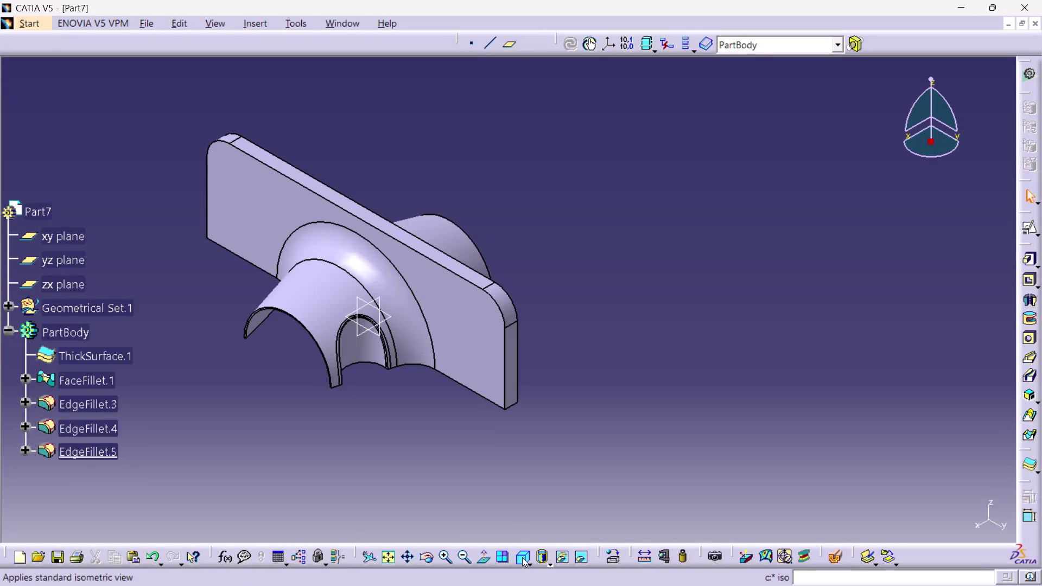
Switch to isometric view and shift the zoomed view so the filleted plate-and-shell part sits mid-screen.
click(522, 558)
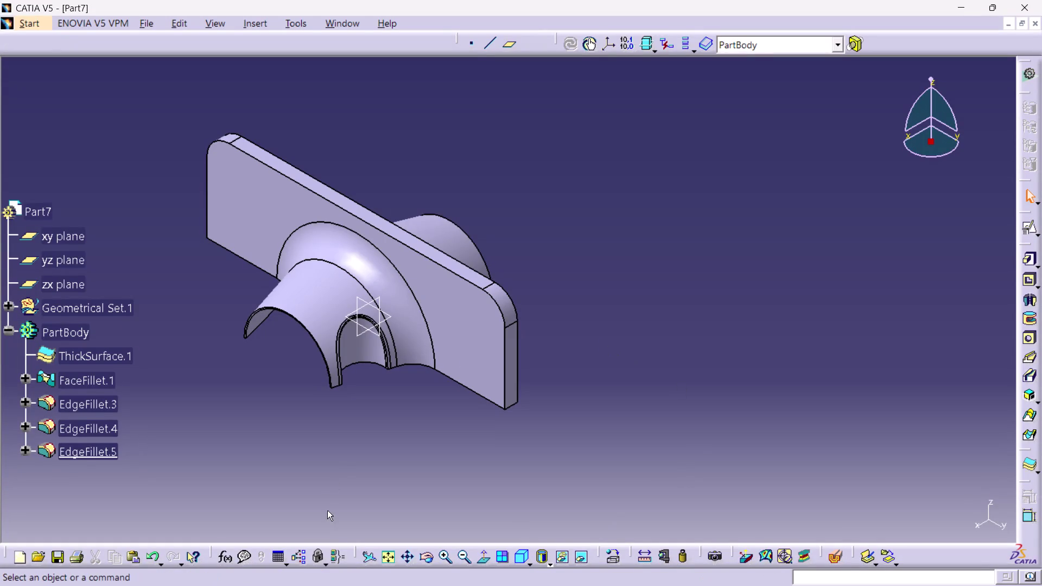
click(386, 556)
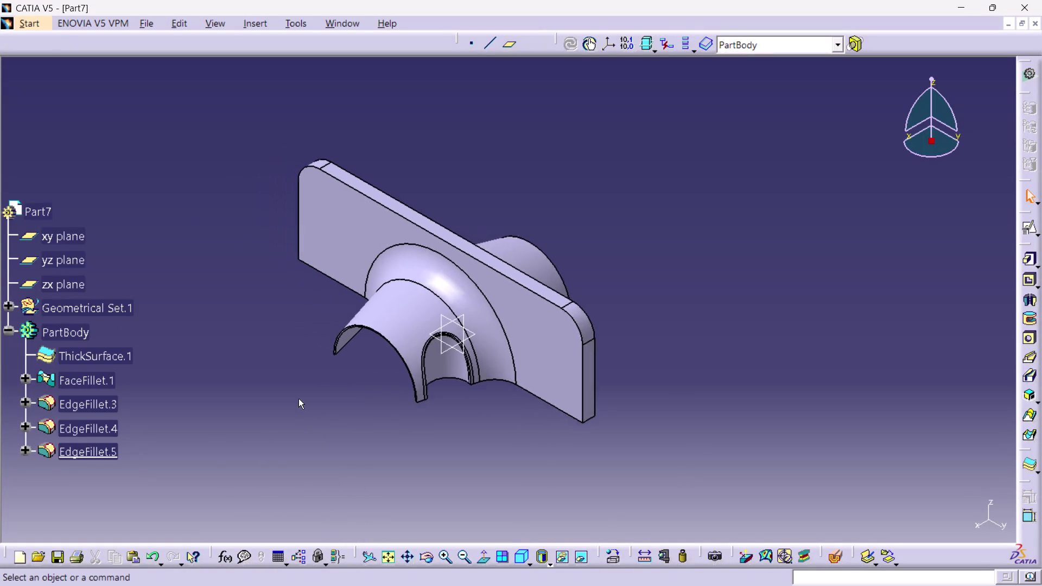
scroll(down, 3)
scroll(down, 3)
scroll(down, 3)
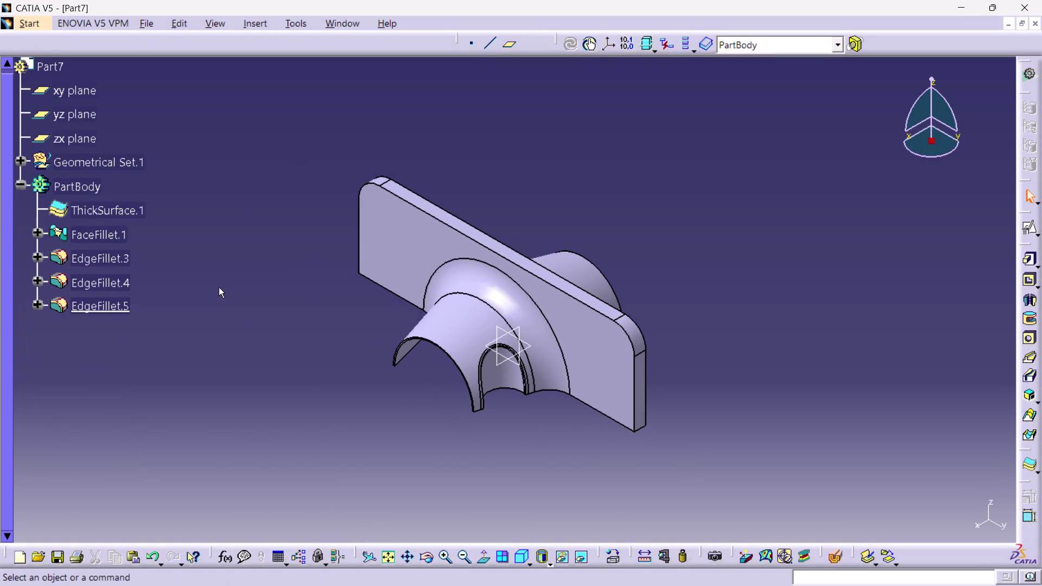